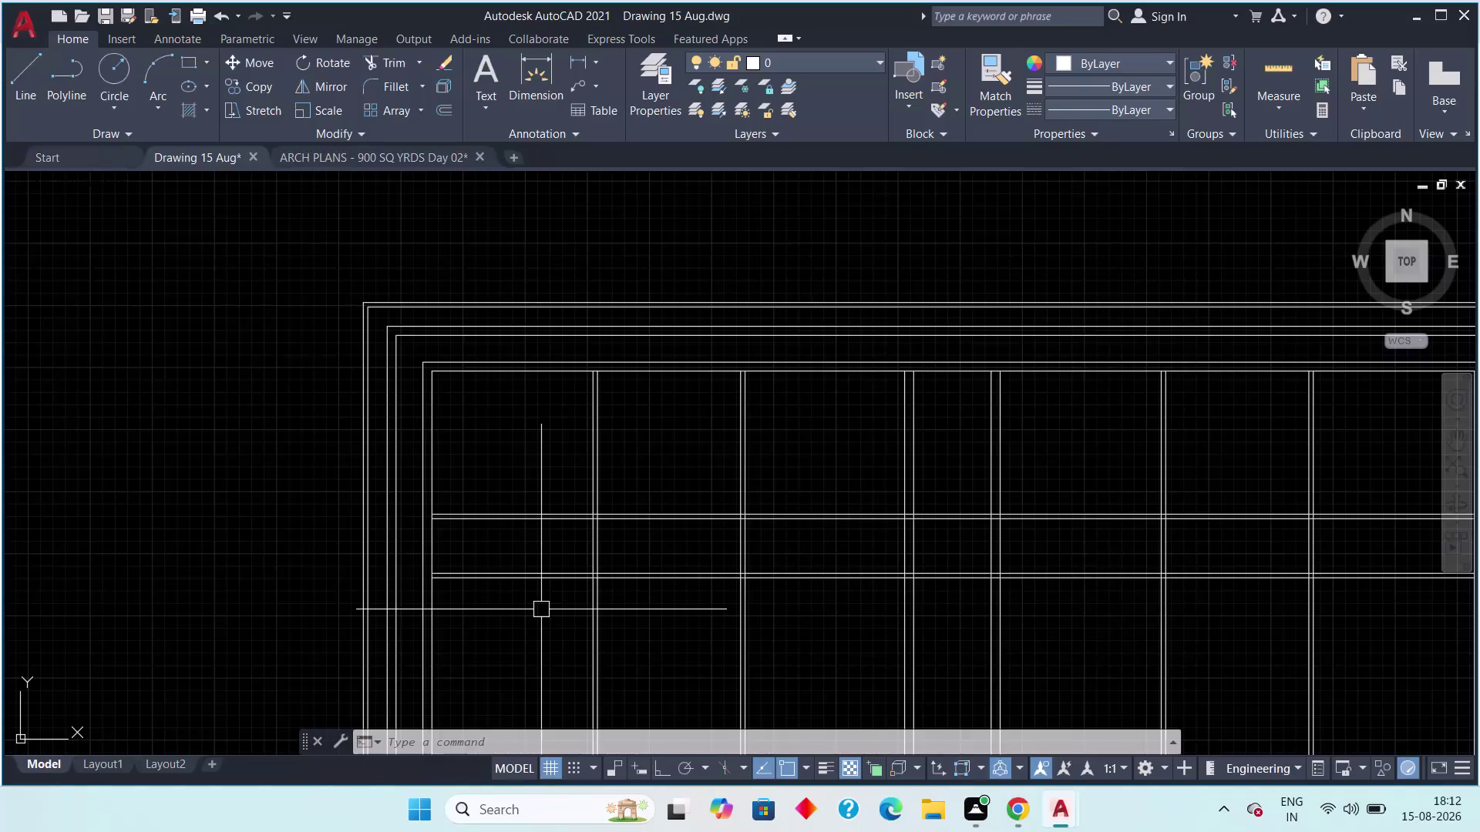
Pan the offset wall grid, cancel the leftover offset, and bring up ARCH PLANS - 900 SQ YRDS Day 02.
middle_drag(572, 456, 586, 471)
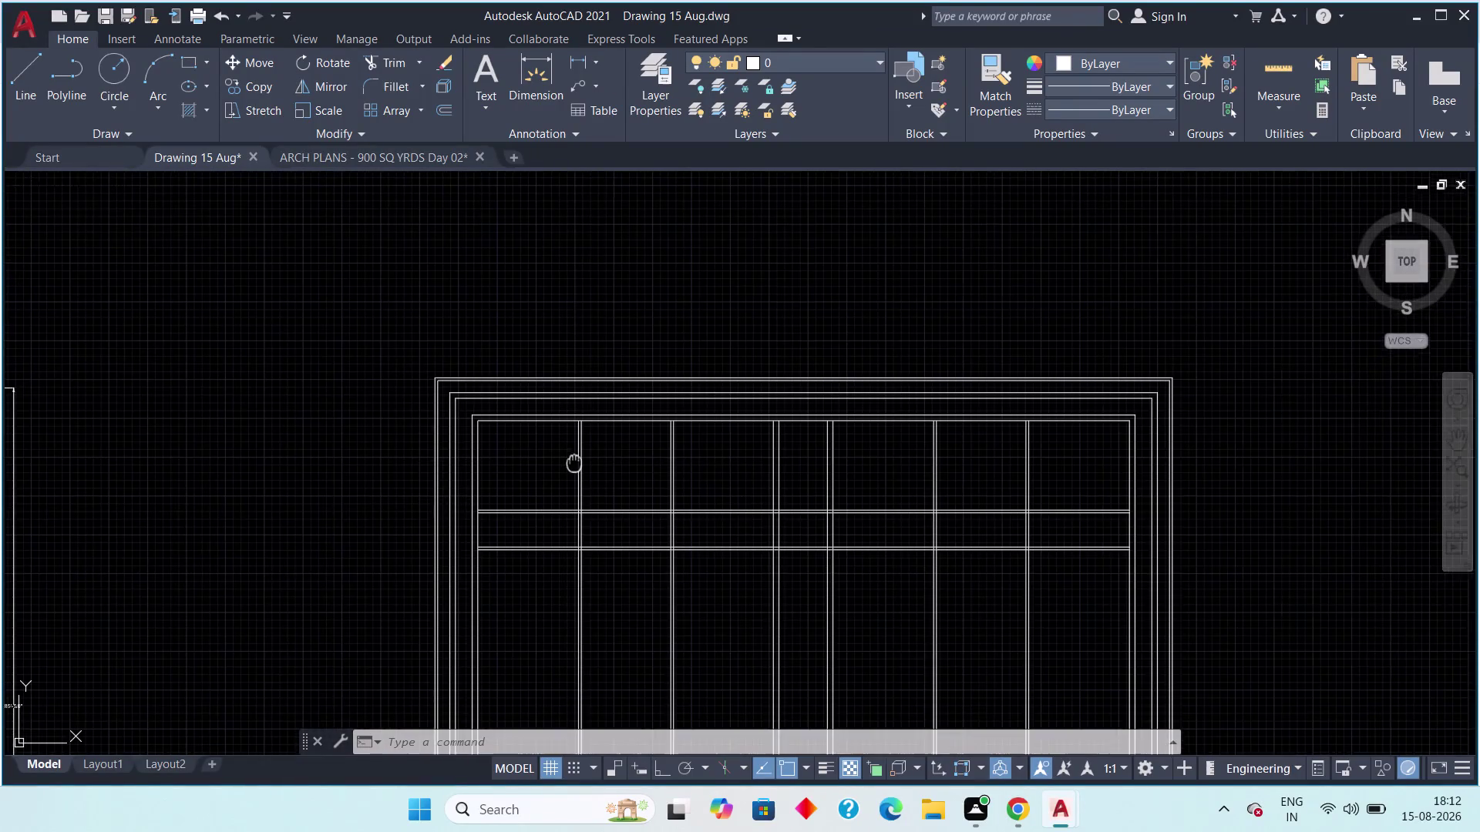
middle_drag(586, 470, 541, 464)
scroll(up, 3)
scroll(up, 3)
key(Escape)
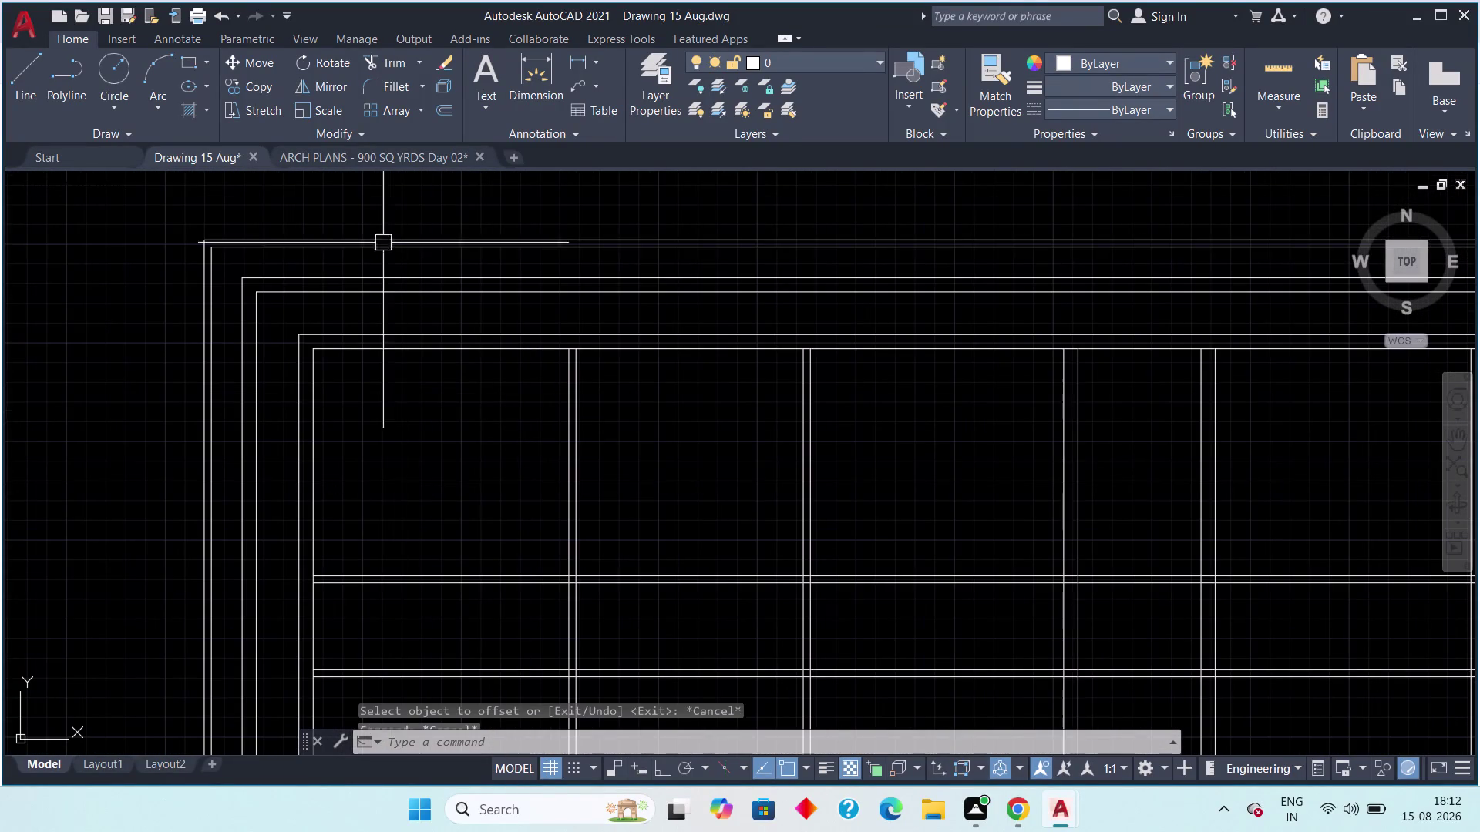
click(389, 156)
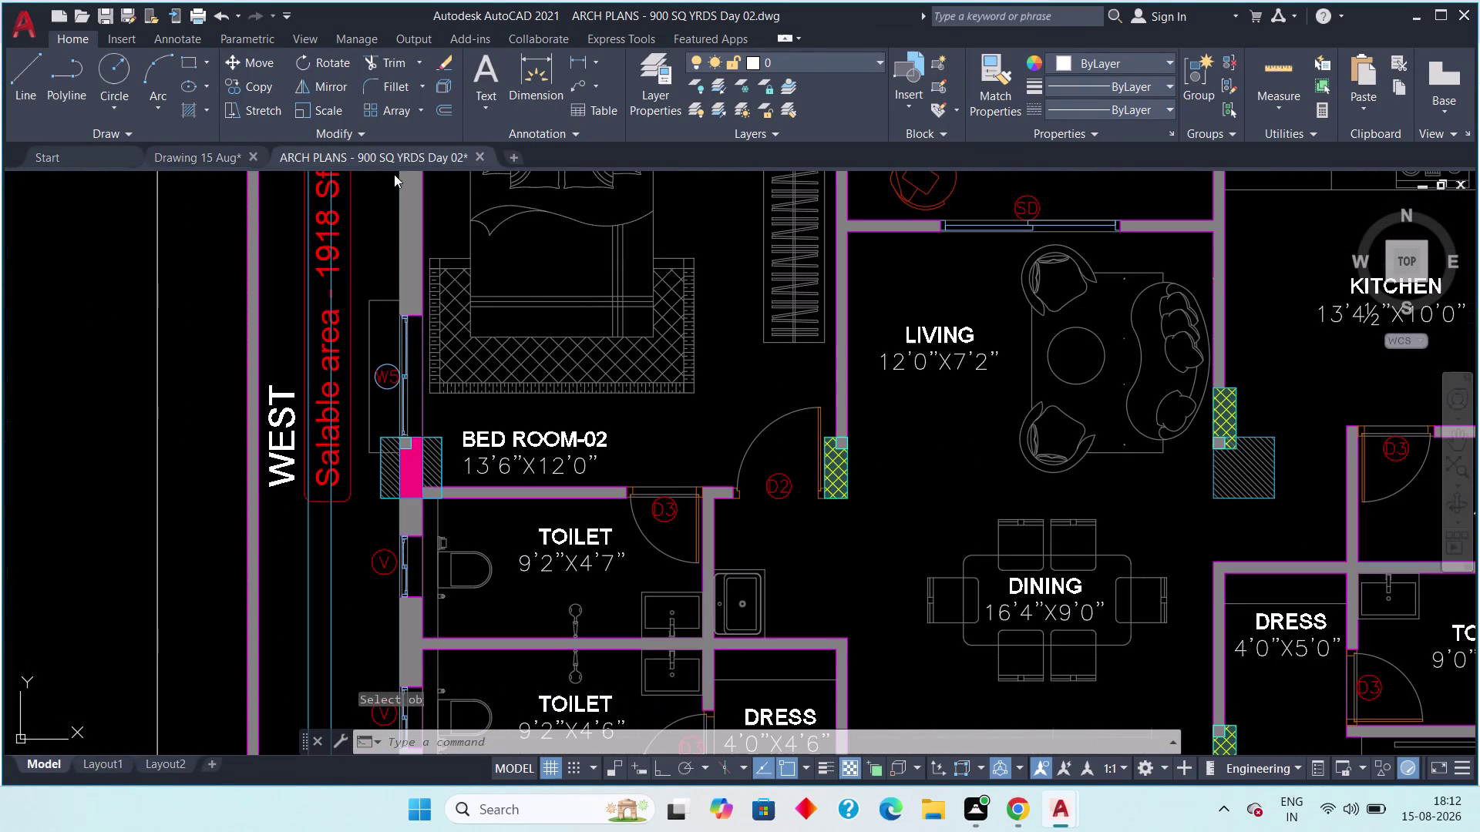
Pan and zoom from the reference plan's west rooms toward the bedroom and toilet area.
middle_drag(538, 418, 511, 422)
scroll(down, 3)
middle_drag(560, 445, 503, 483)
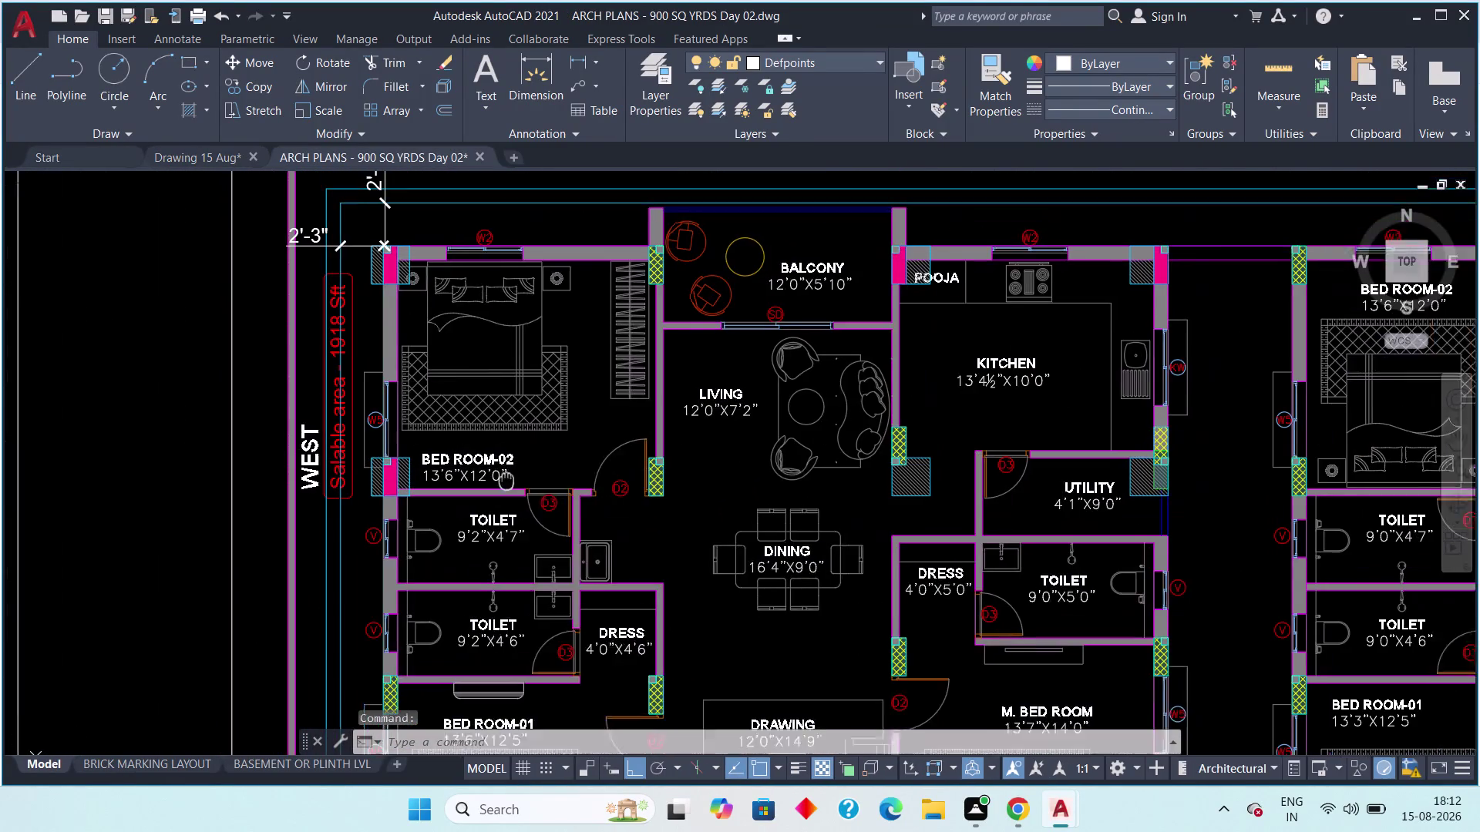
middle_drag(503, 483, 489, 508)
scroll(down, 3)
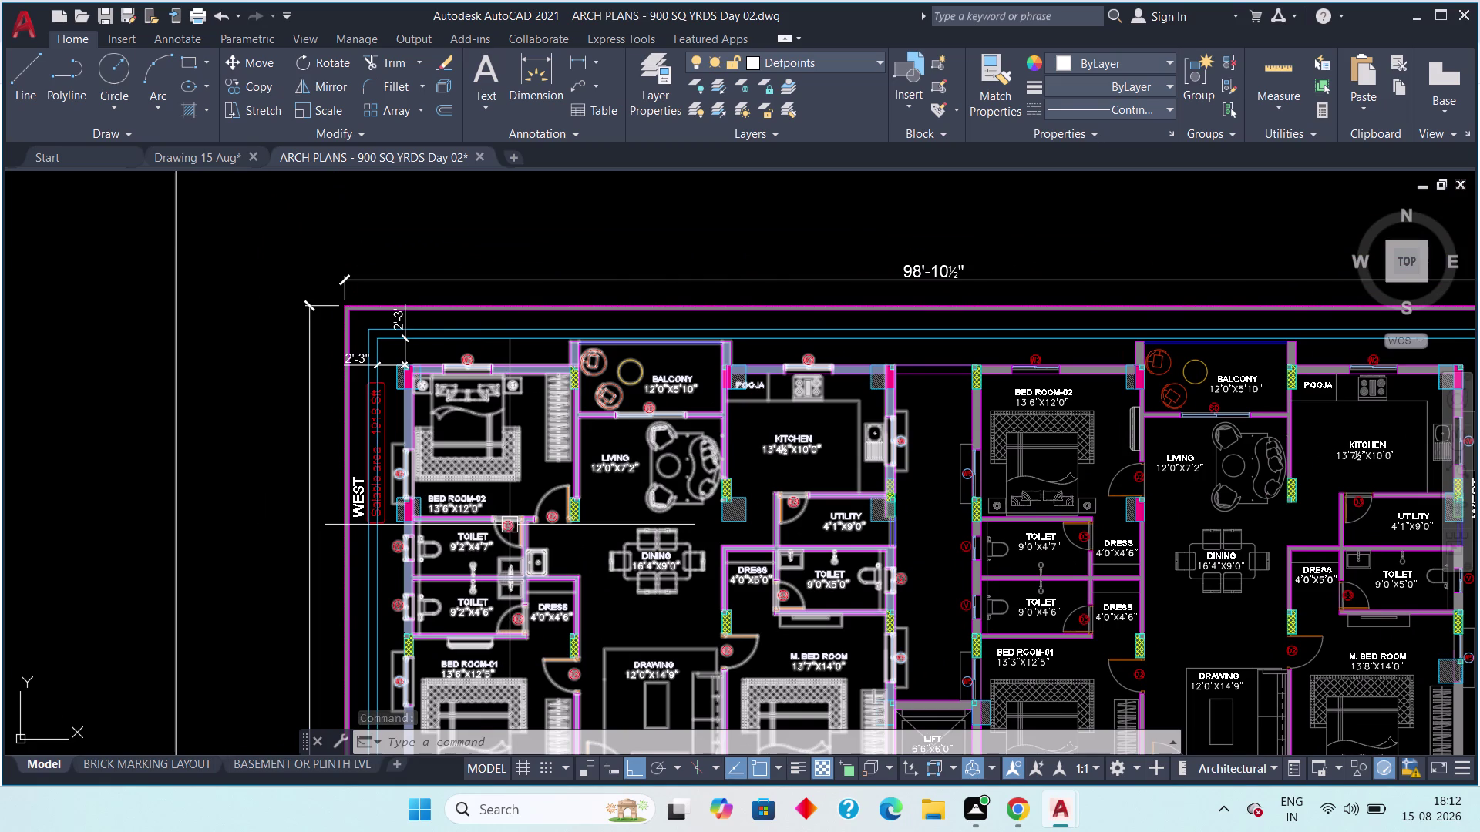
scroll(up, 3)
middle_drag(481, 550, 485, 497)
Survey the apartment layout and toilets beside Bed Room-02, then return to Drawing 15 Aug.
scroll(down, 3)
middle_drag(457, 480, 454, 484)
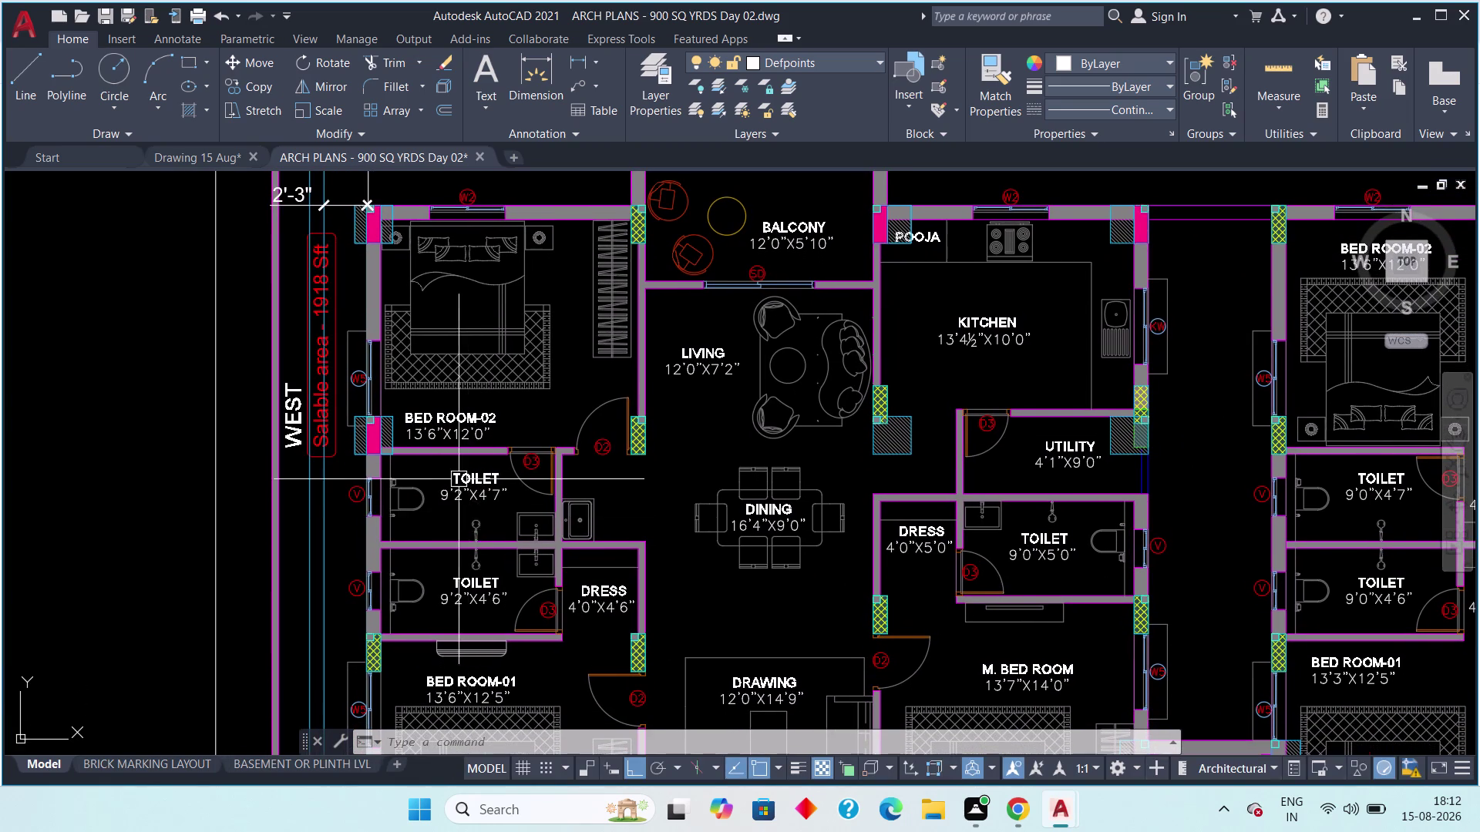
middle_drag(454, 485, 436, 476)
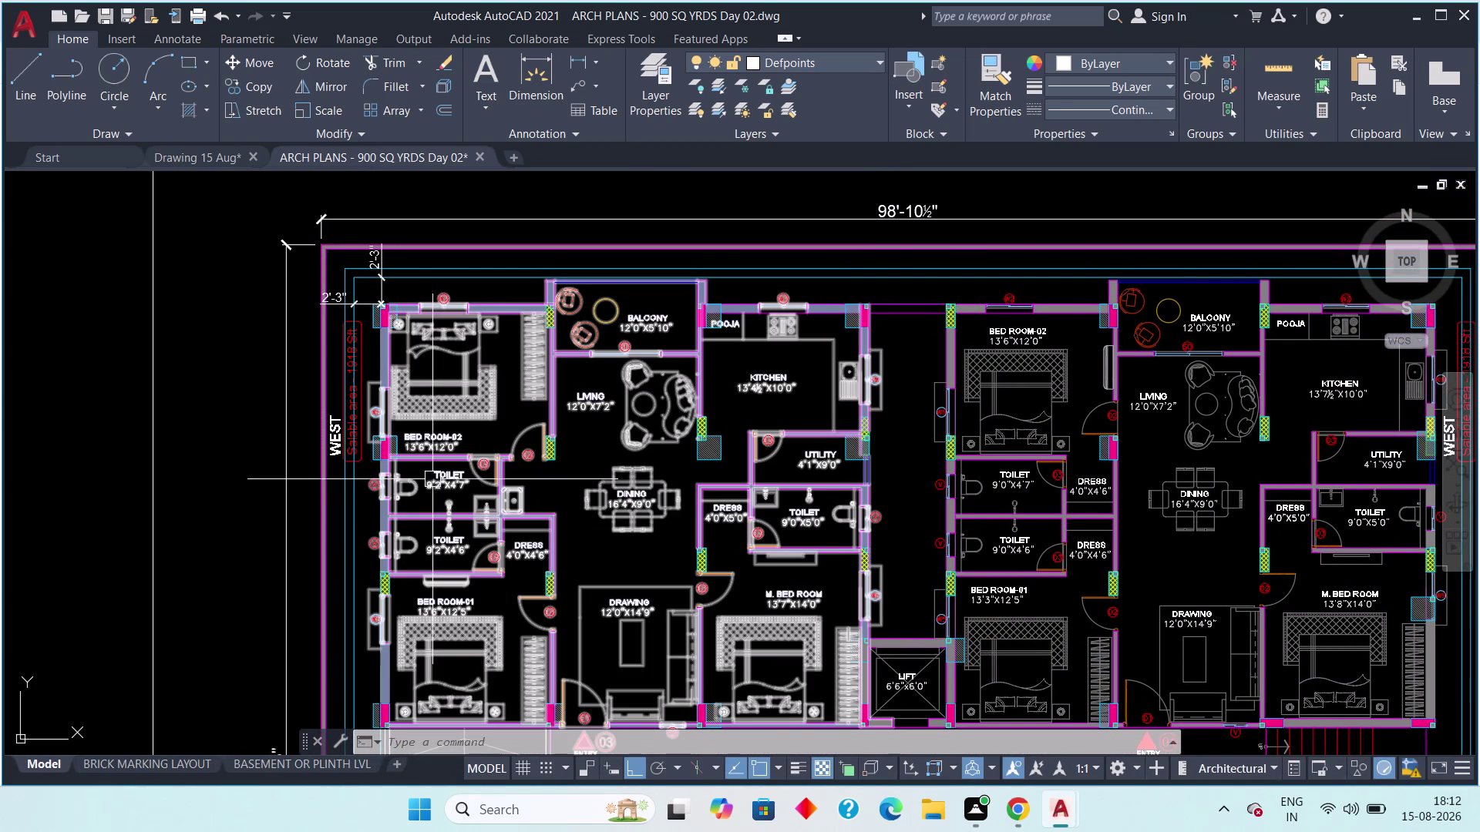
scroll(up, 3)
middle_drag(409, 525, 399, 455)
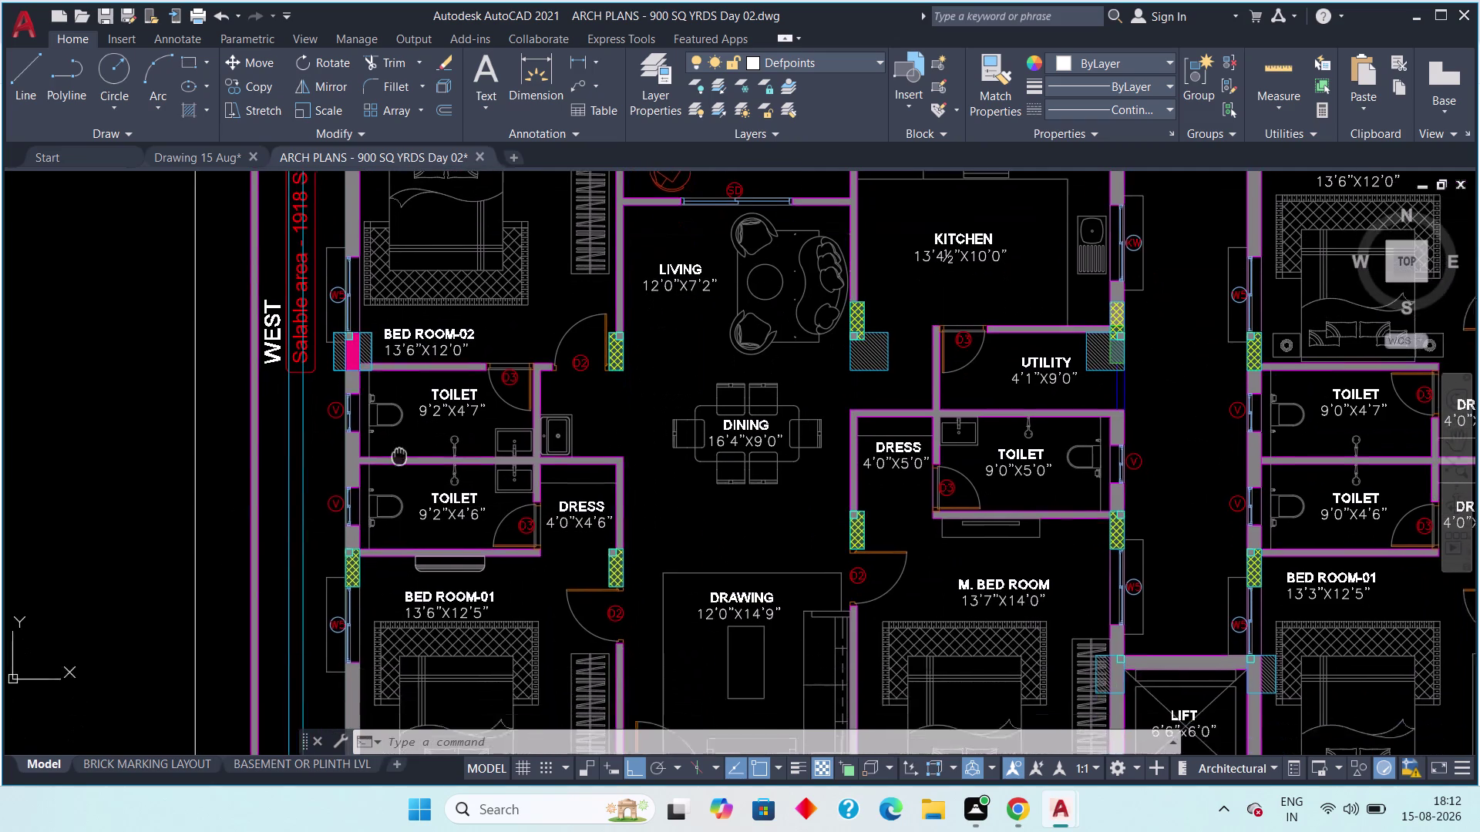
middle_drag(399, 455, 398, 447)
scroll(up, 3)
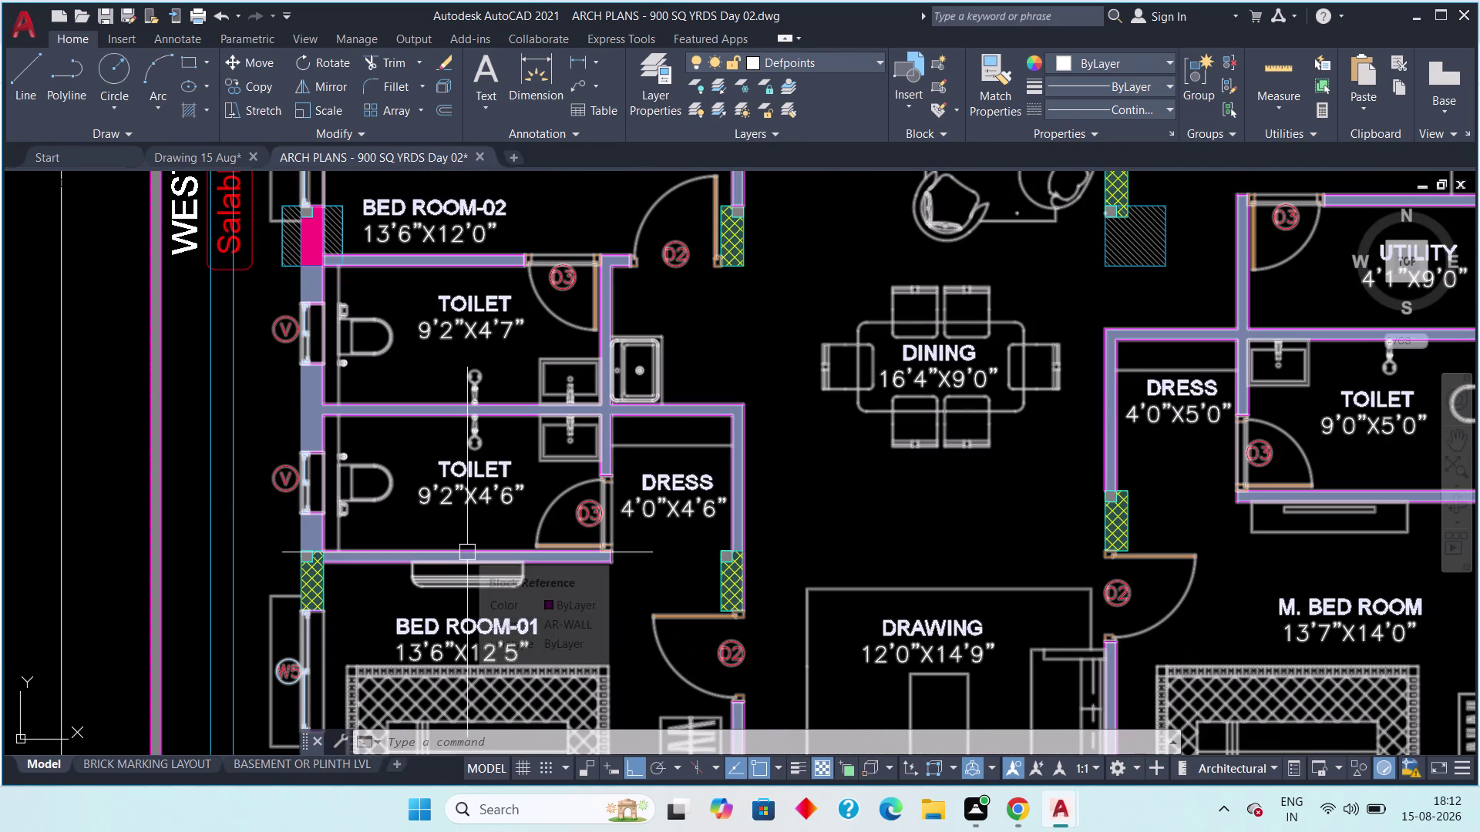
click(191, 159)
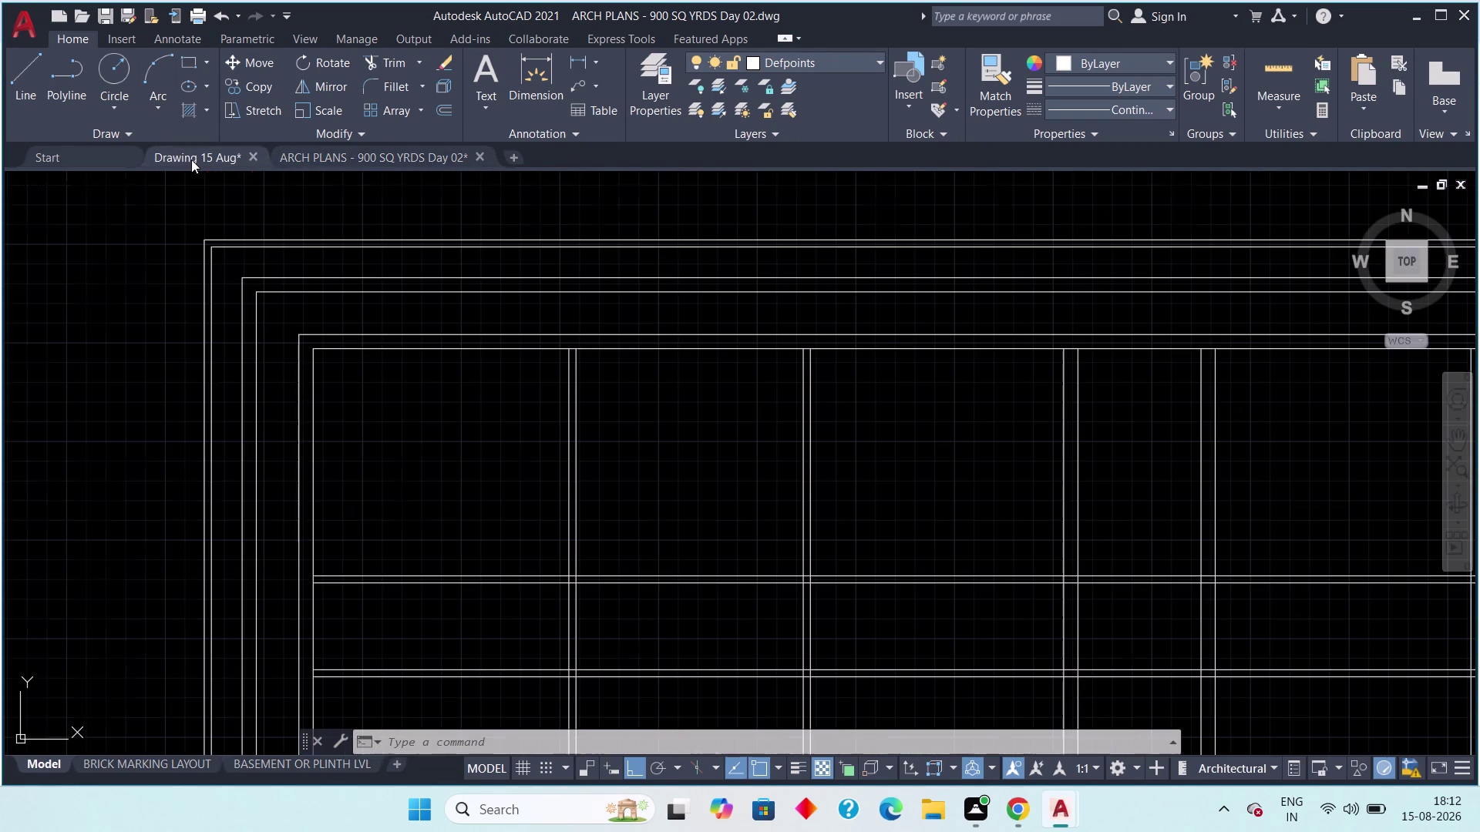
Pan to the wall grid's left side and clear any active command.
middle_drag(436, 553, 395, 404)
middle_drag(400, 495, 397, 389)
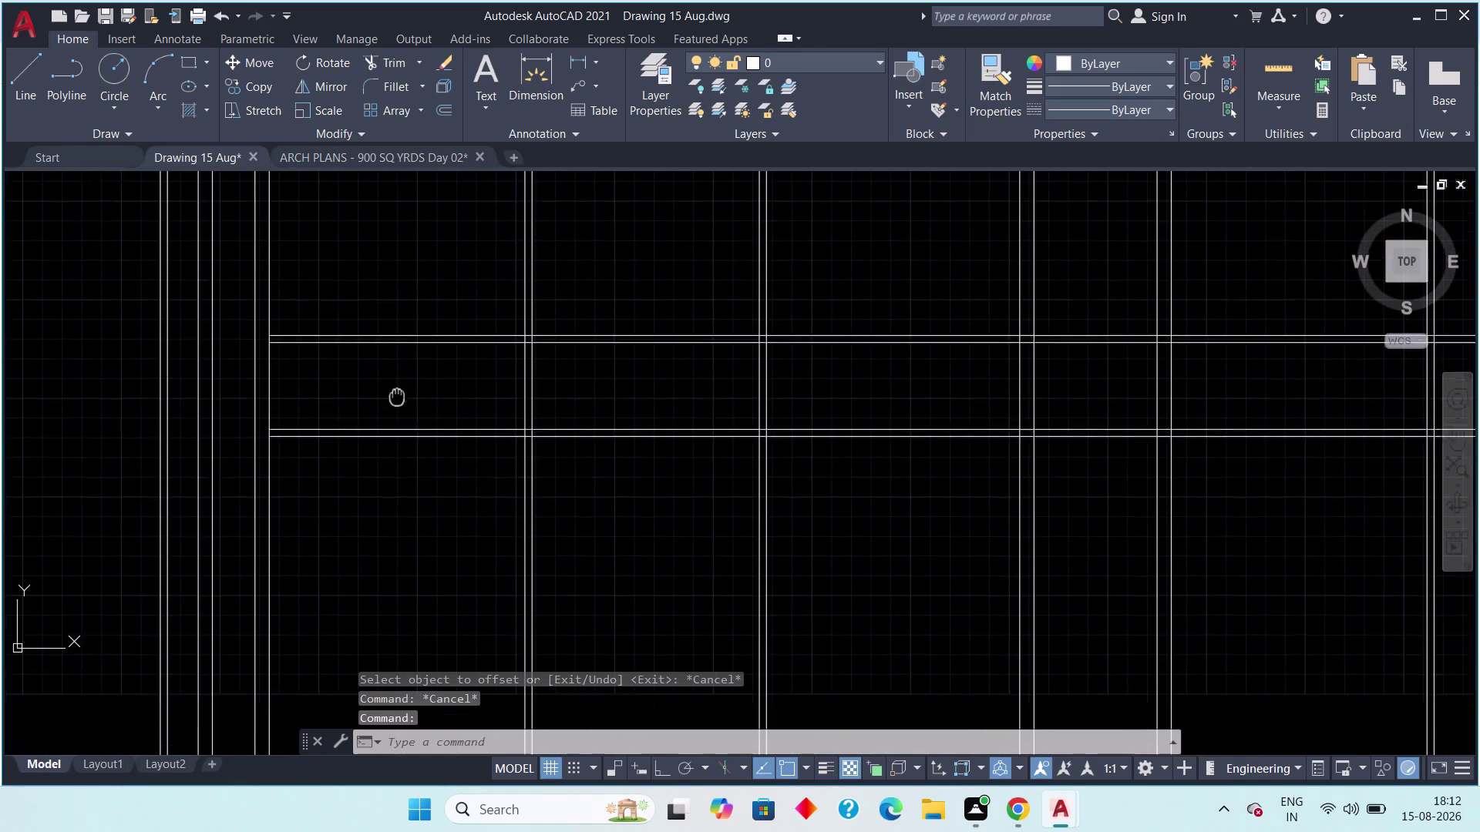
middle_drag(397, 390, 397, 371)
scroll(up, 3)
key(Escape)
key(Escape)
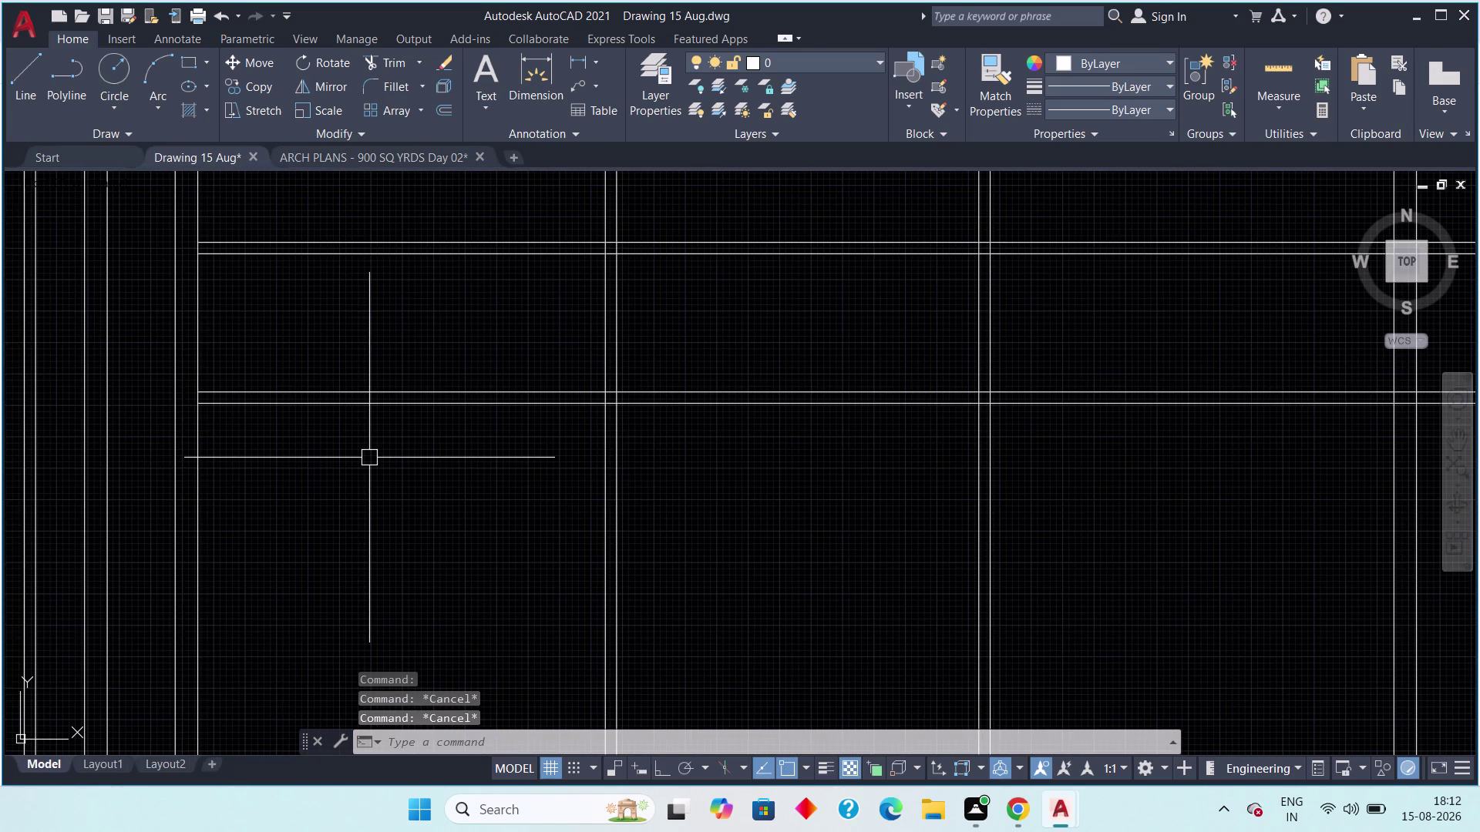
Offset a grid line by 4'6", then switch to the ARCH PLANS reference drawing.
text(off)
key(space)
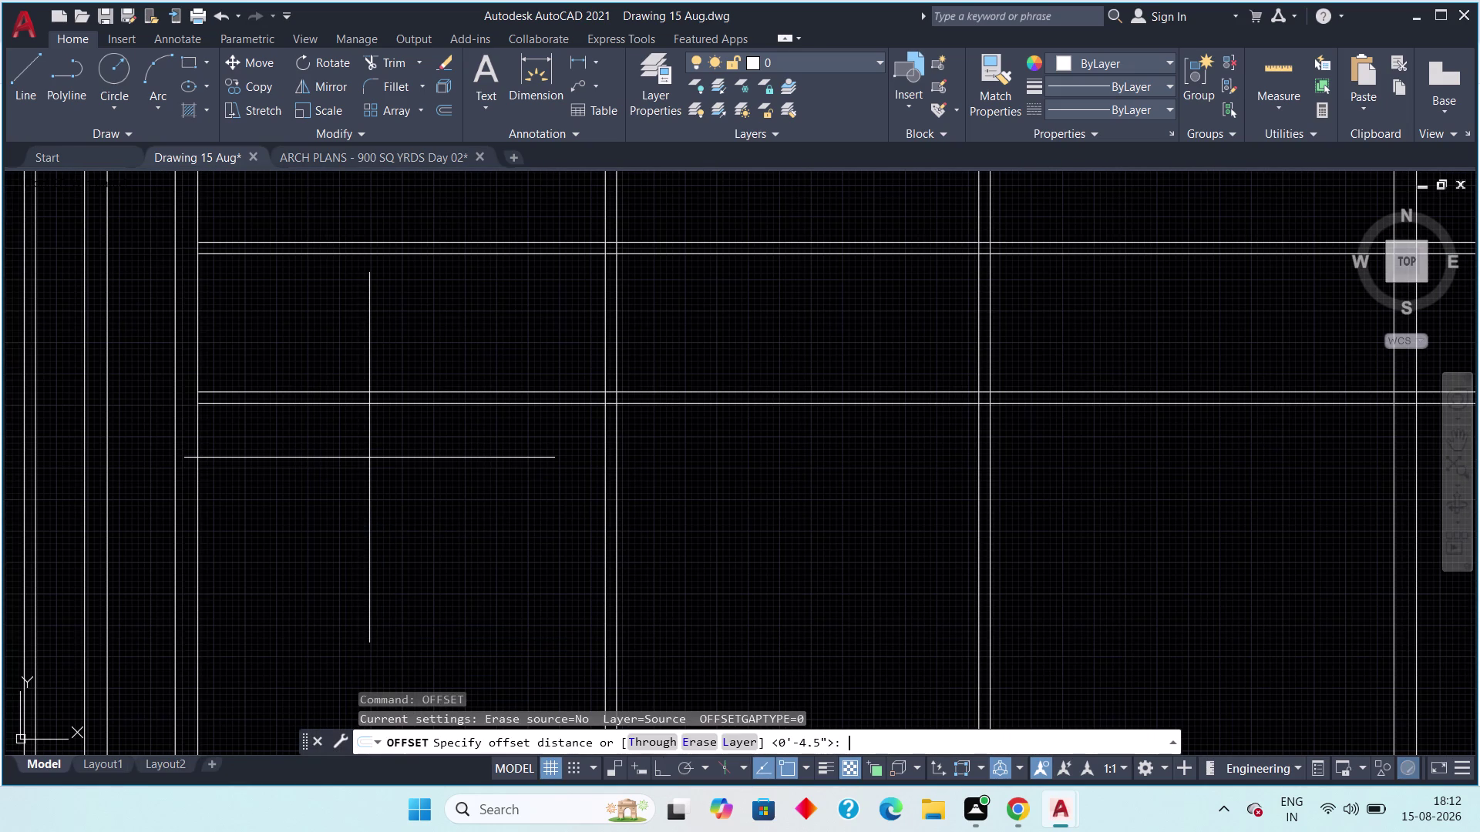
text(4)
key(apostrophe)
text(6")
key(space)
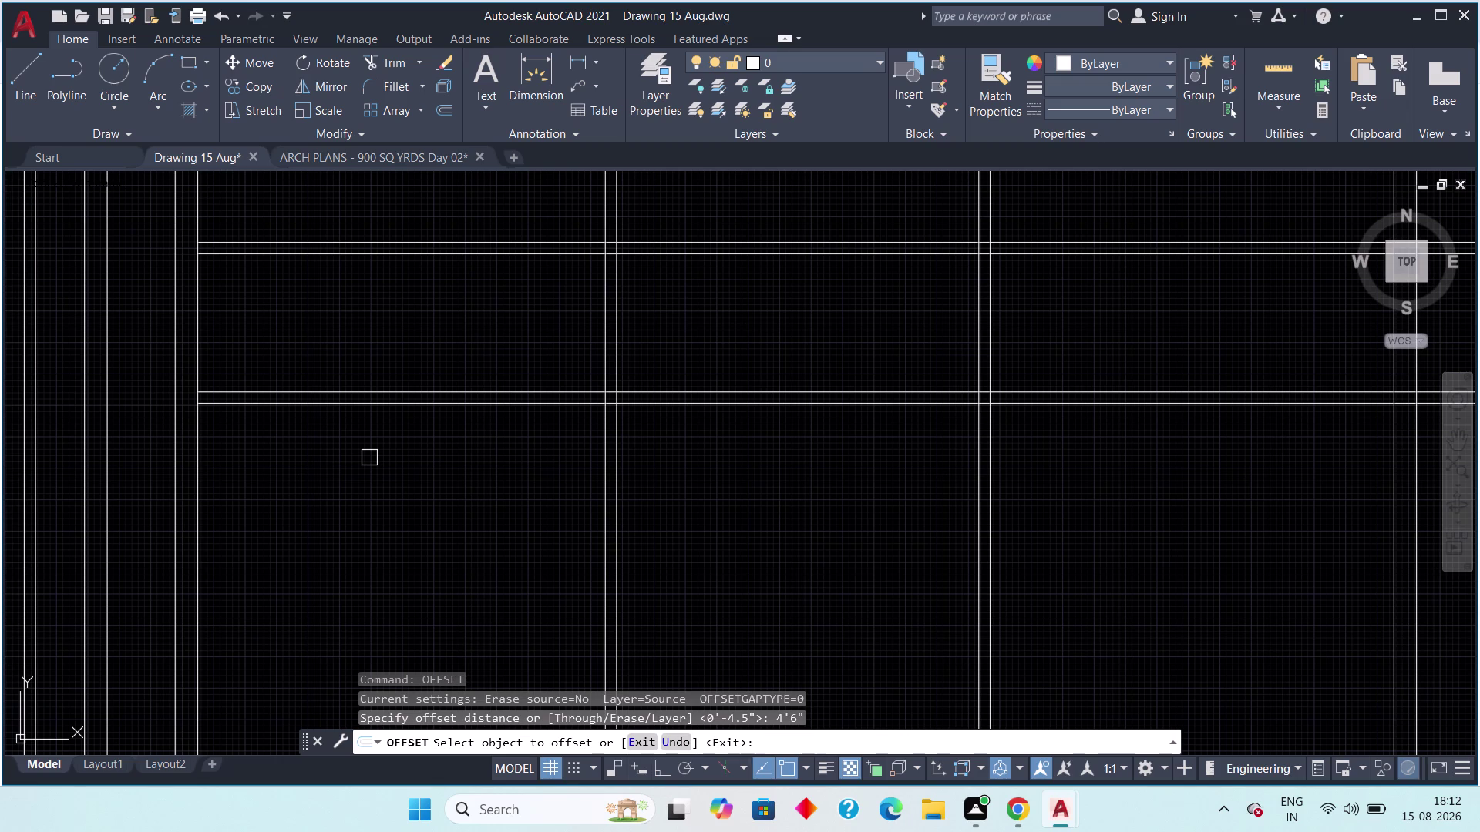
click(347, 409)
click(332, 486)
scroll(down, 3)
middle_drag(326, 512, 359, 527)
key(Escape)
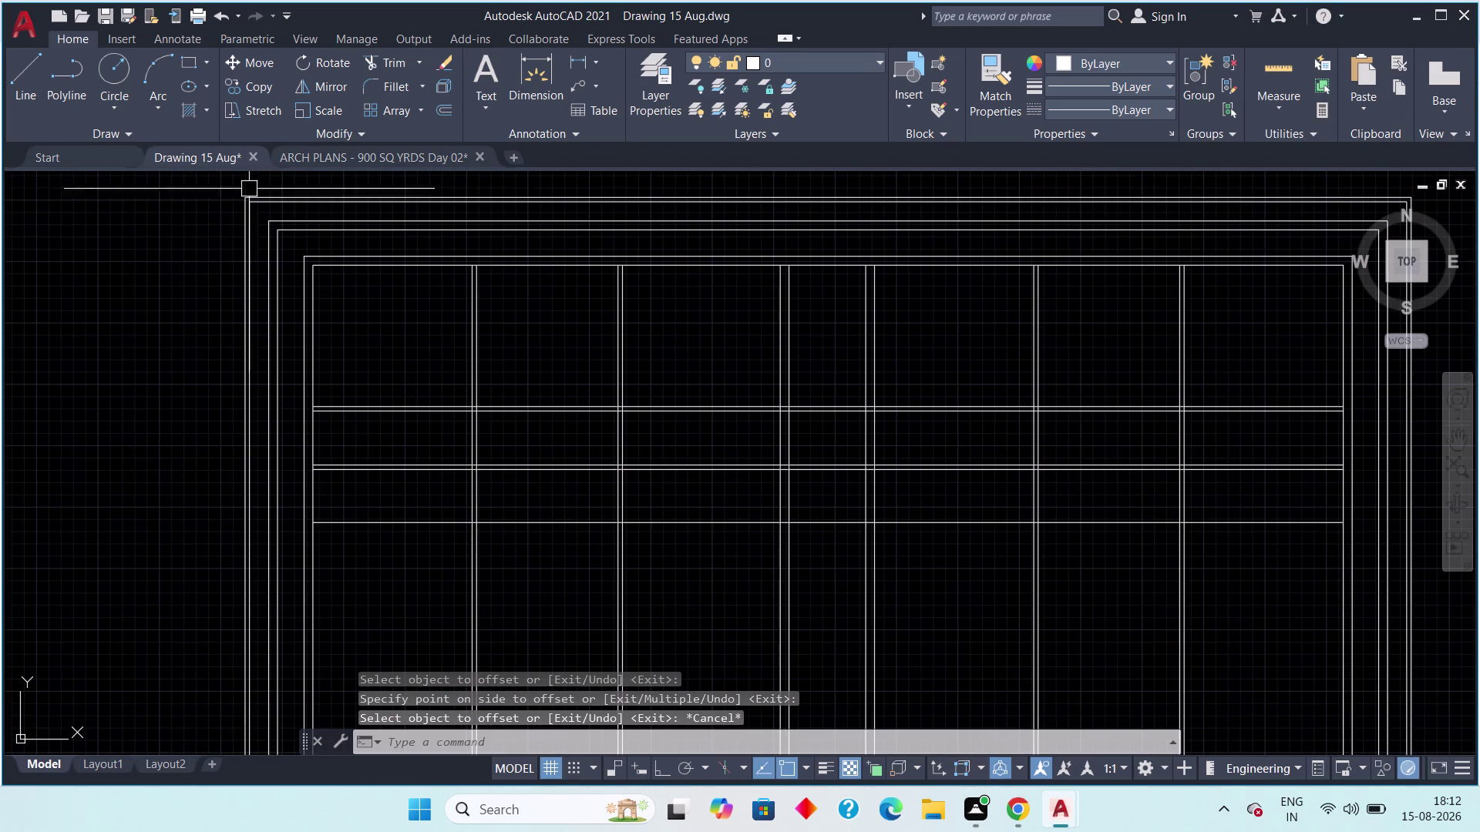
click(367, 152)
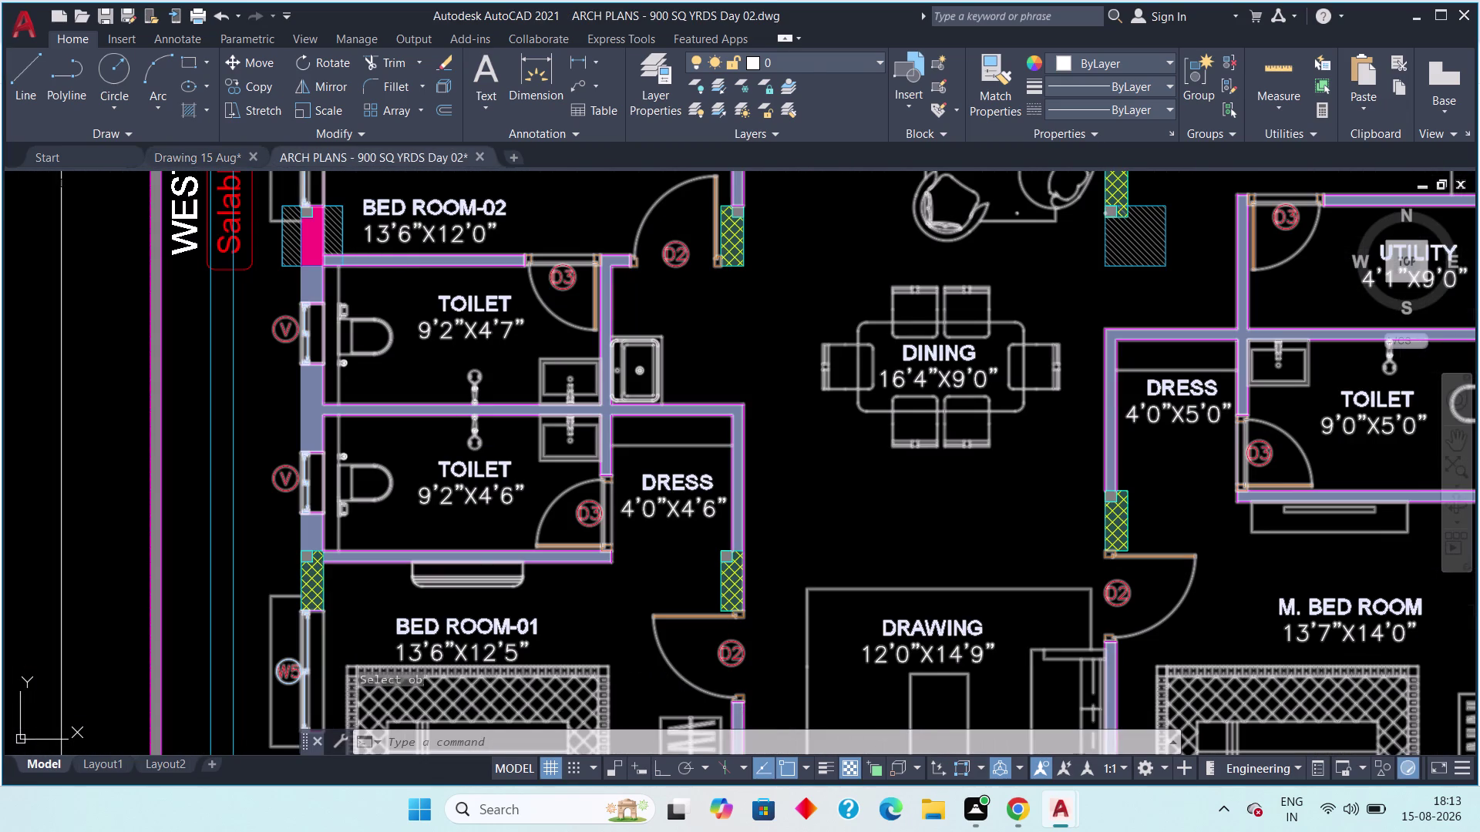
Review Bed Room-01, the ENTRY and Drawing room on the reference, then return to Drawing 15 Aug.
middle_drag(453, 486, 465, 336)
scroll(down, 3)
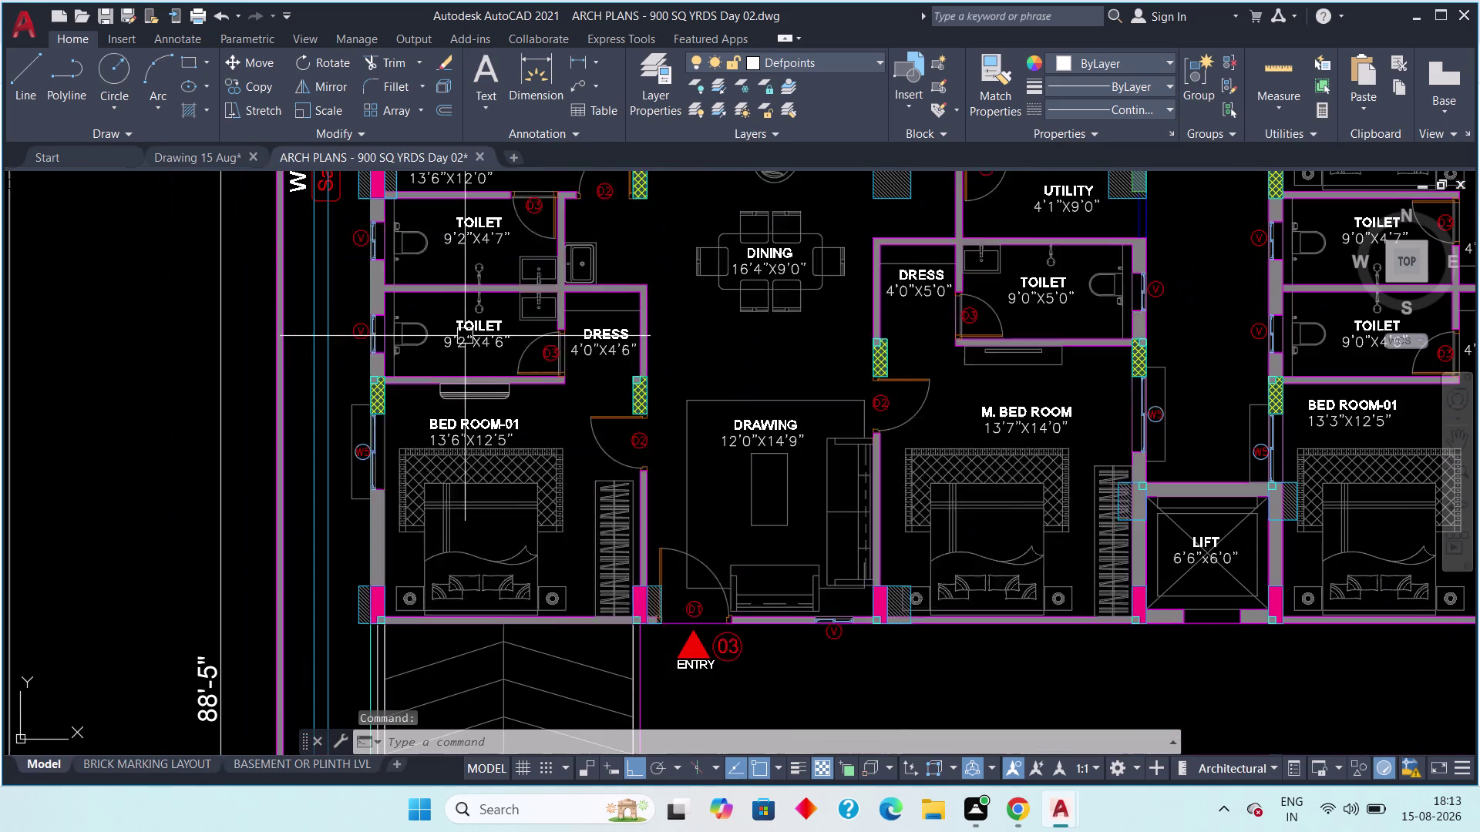
scroll(up, 3)
middle_drag(458, 318, 445, 231)
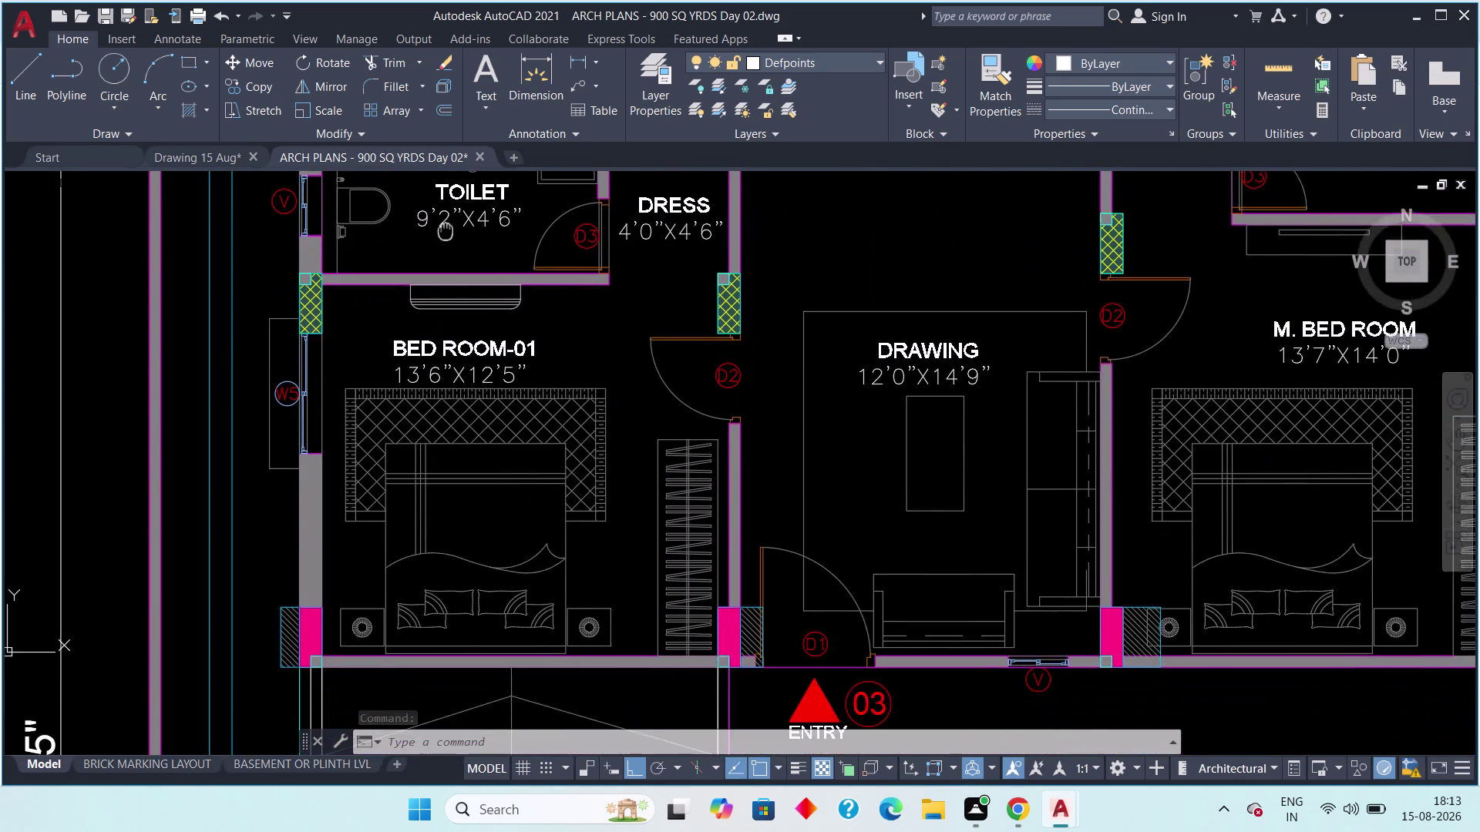
middle_drag(446, 230, 451, 372)
click(192, 154)
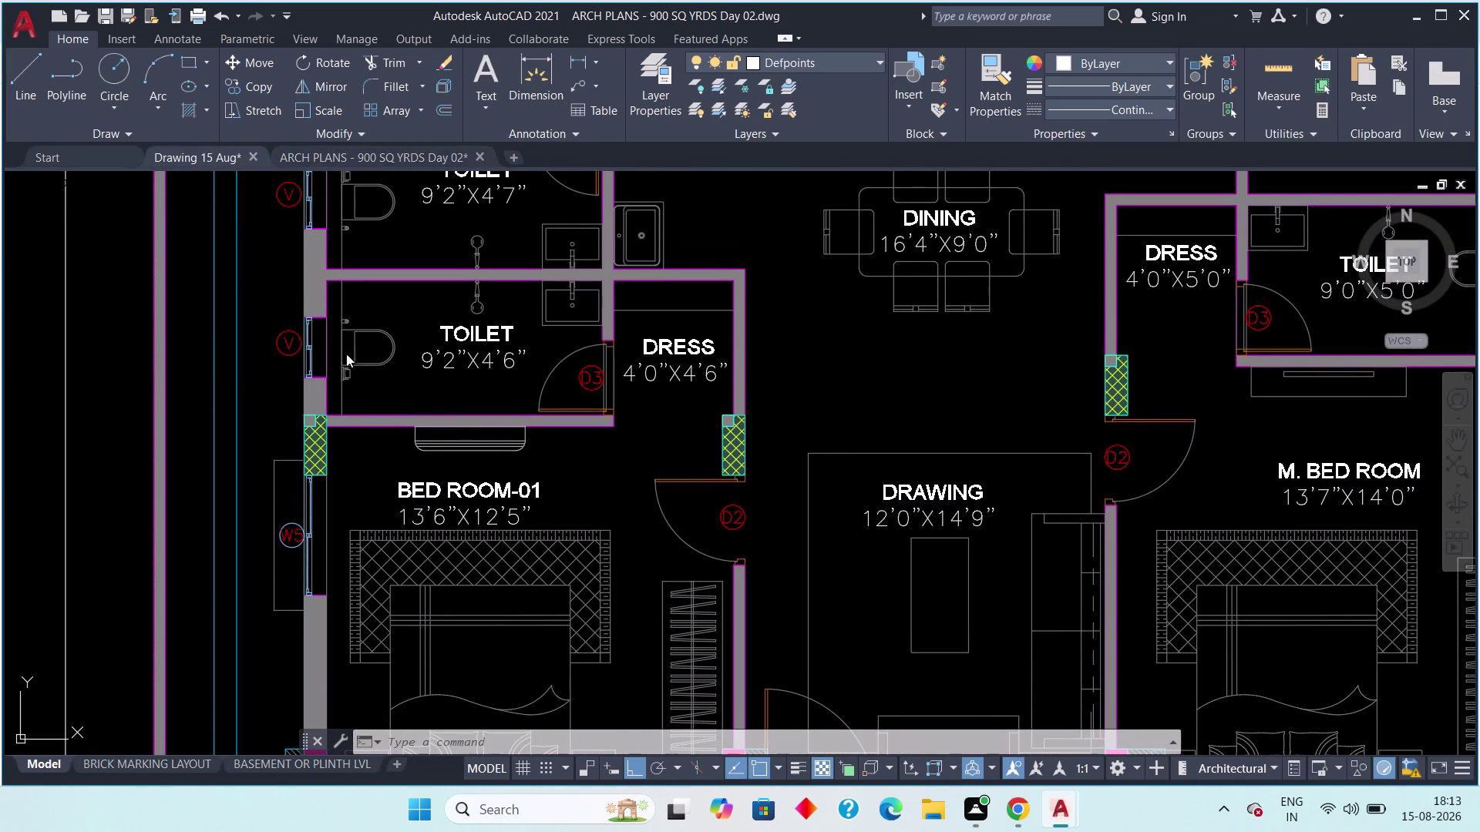
middle_drag(499, 512, 480, 350)
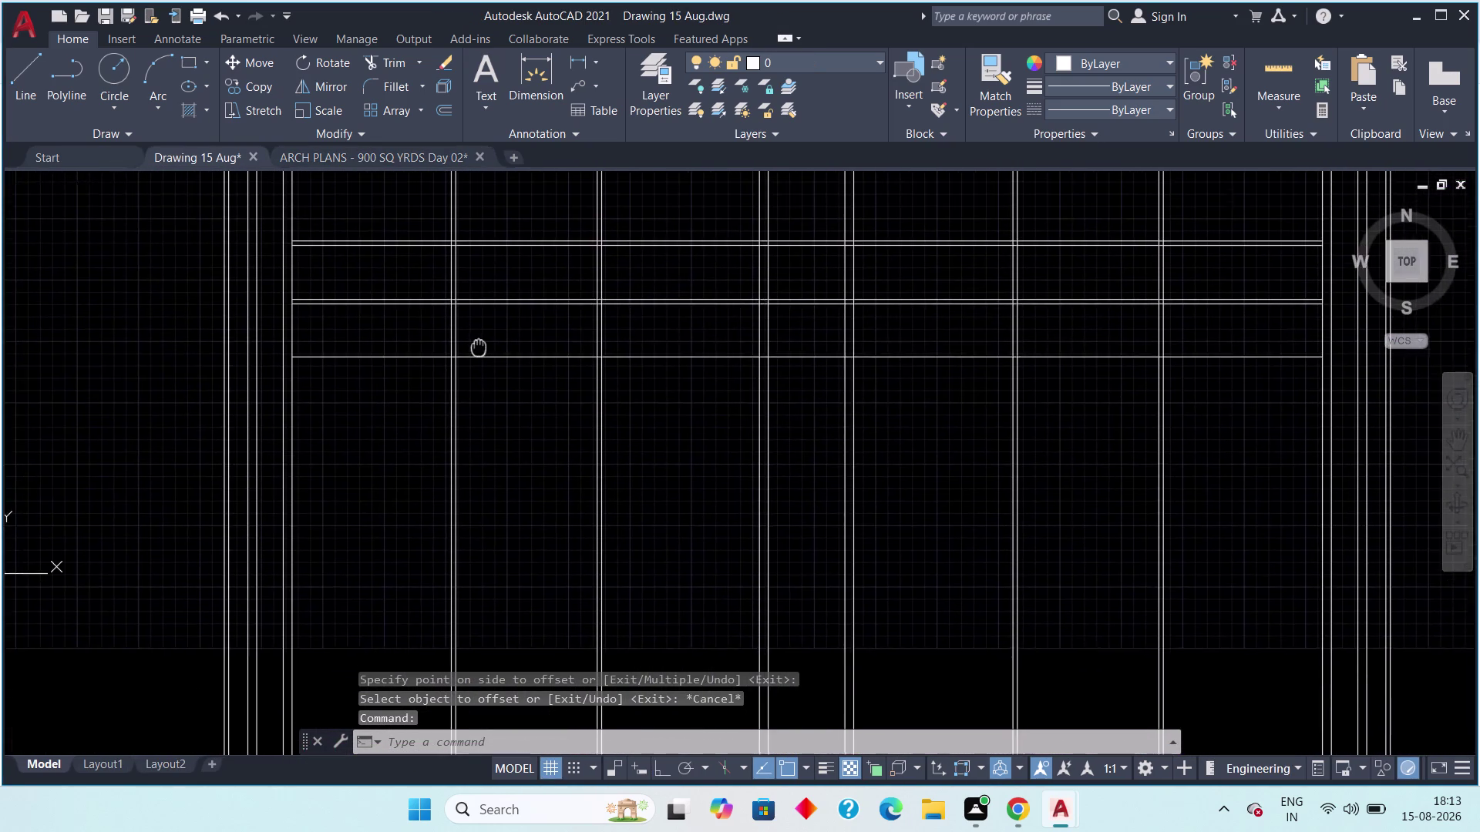
Offset the lowest horizontal grid line 4.5" downward using OFF.
middle_drag(479, 350, 481, 388)
key(Escape)
key(Escape)
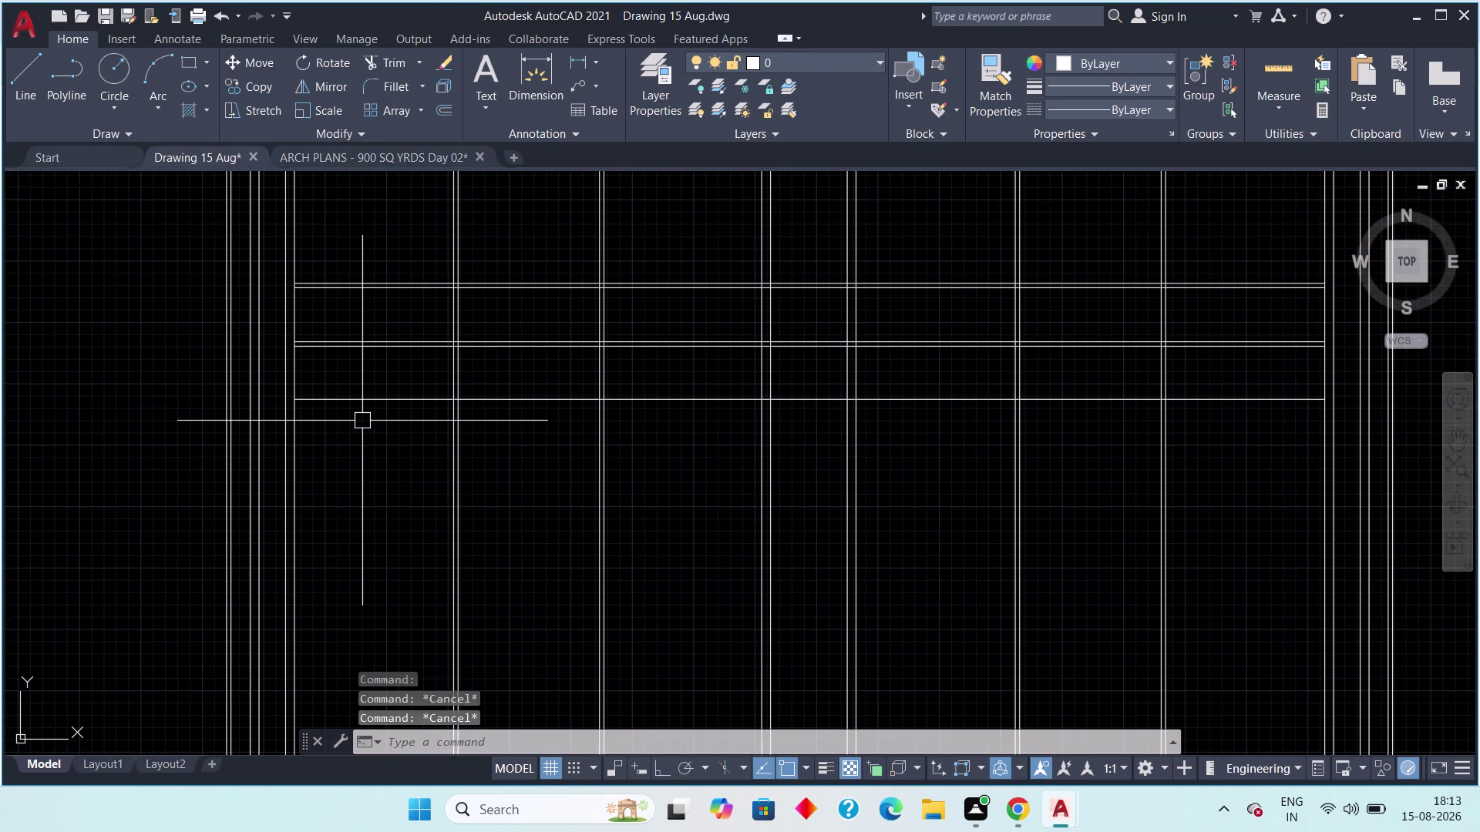
text(o)
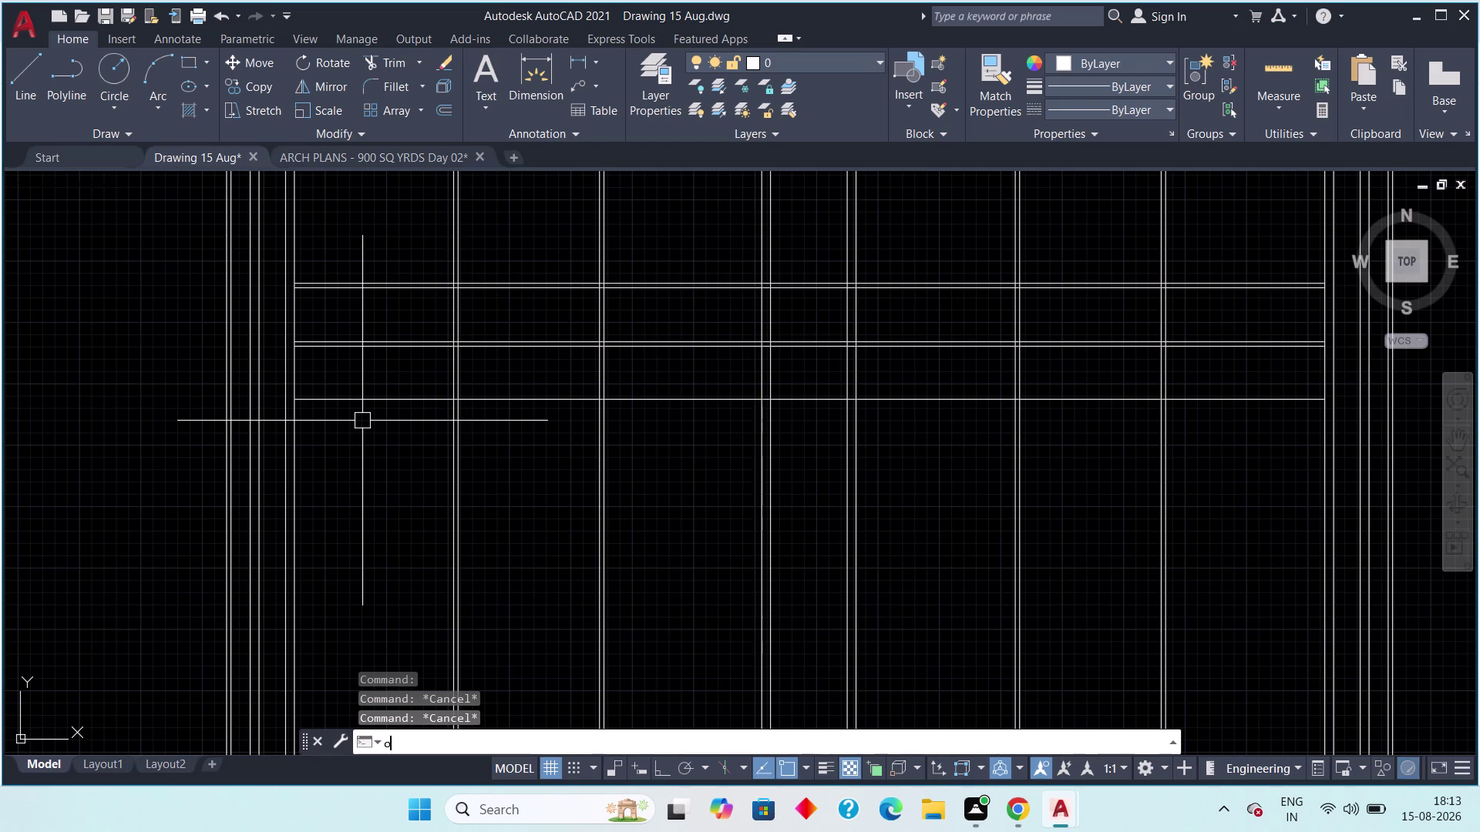
text(ff 4.5)
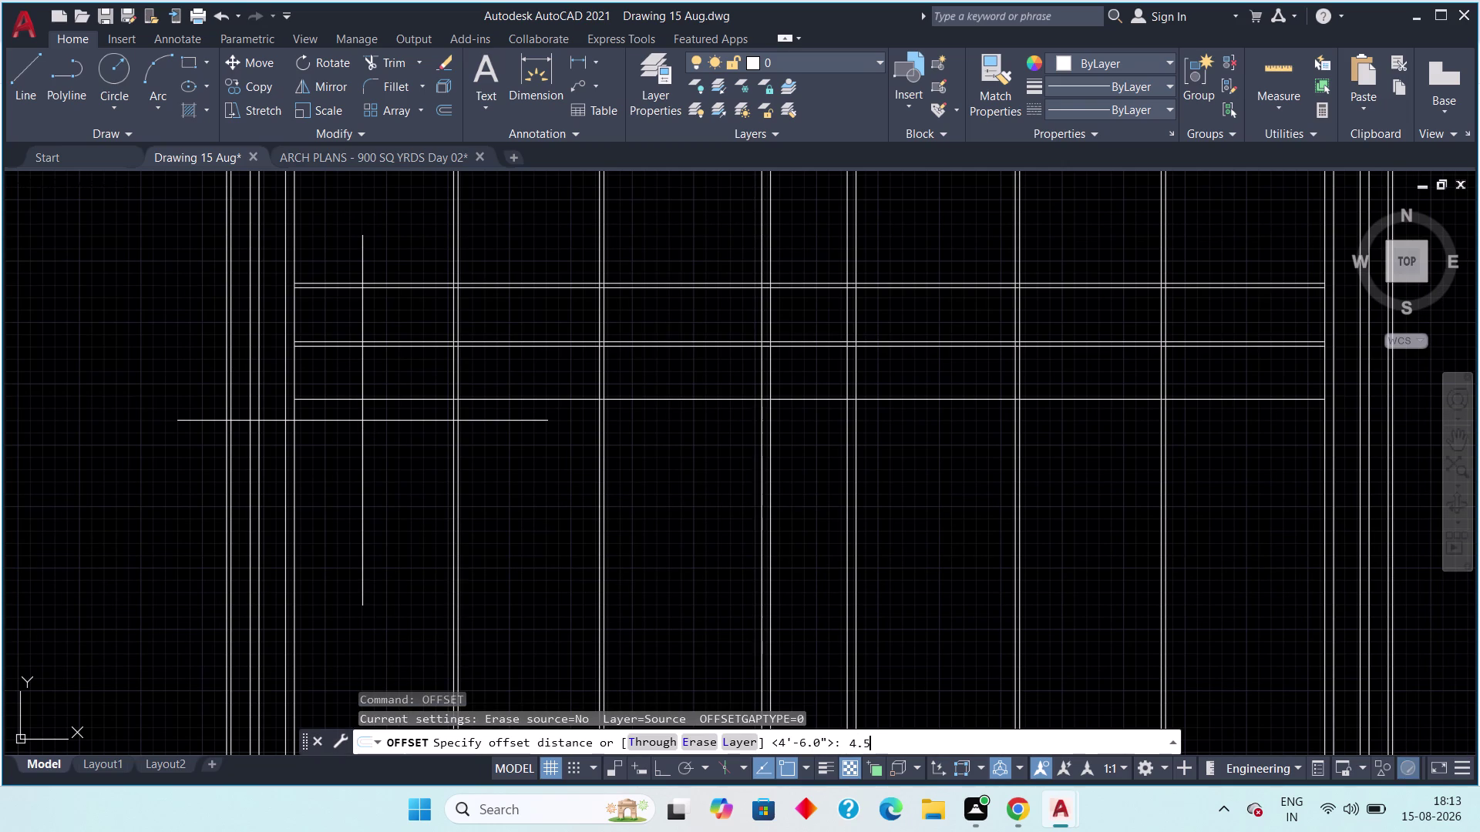
text(")
key(space)
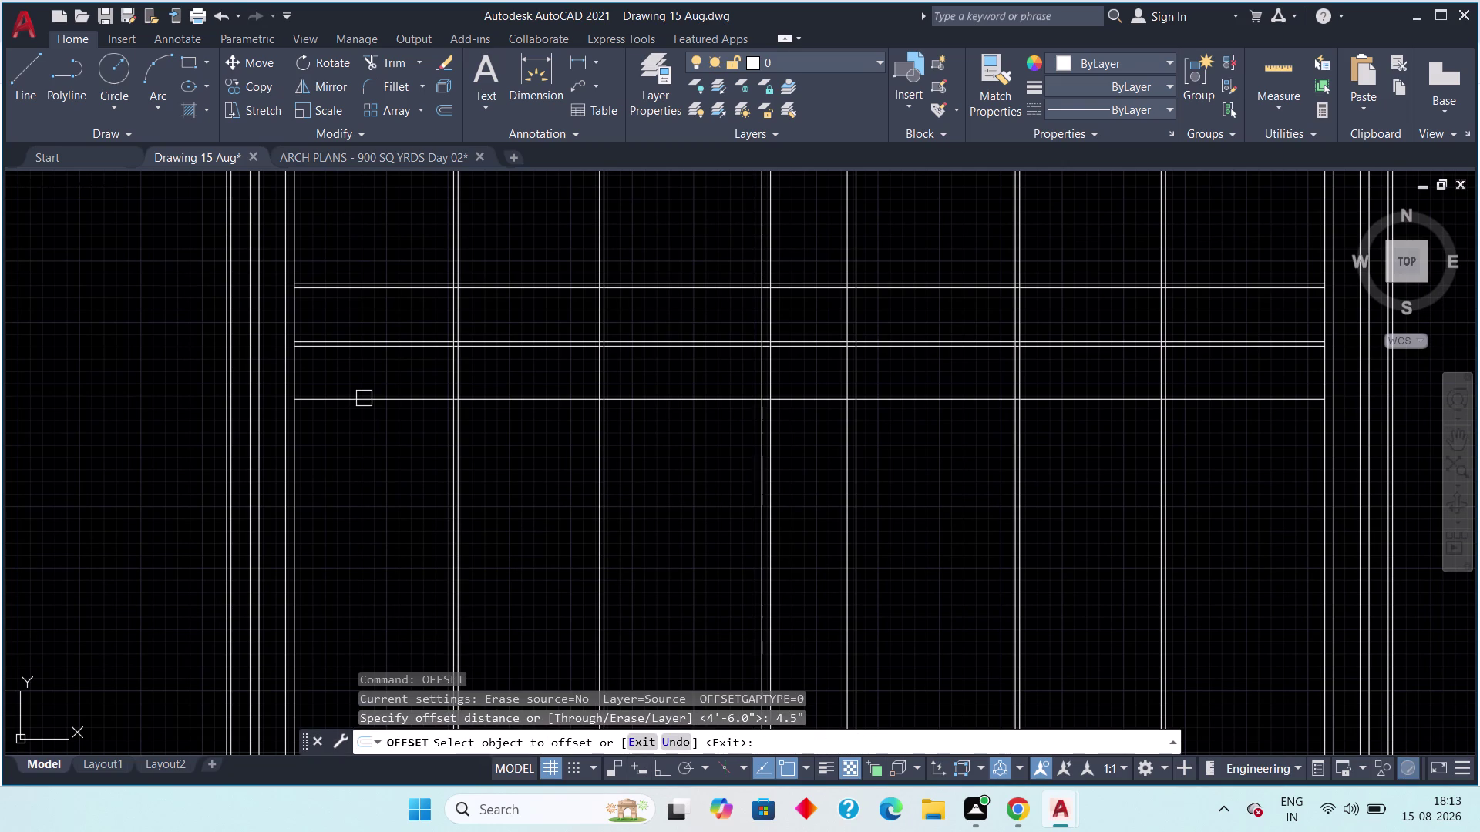
click(364, 398)
click(368, 462)
key(Escape)
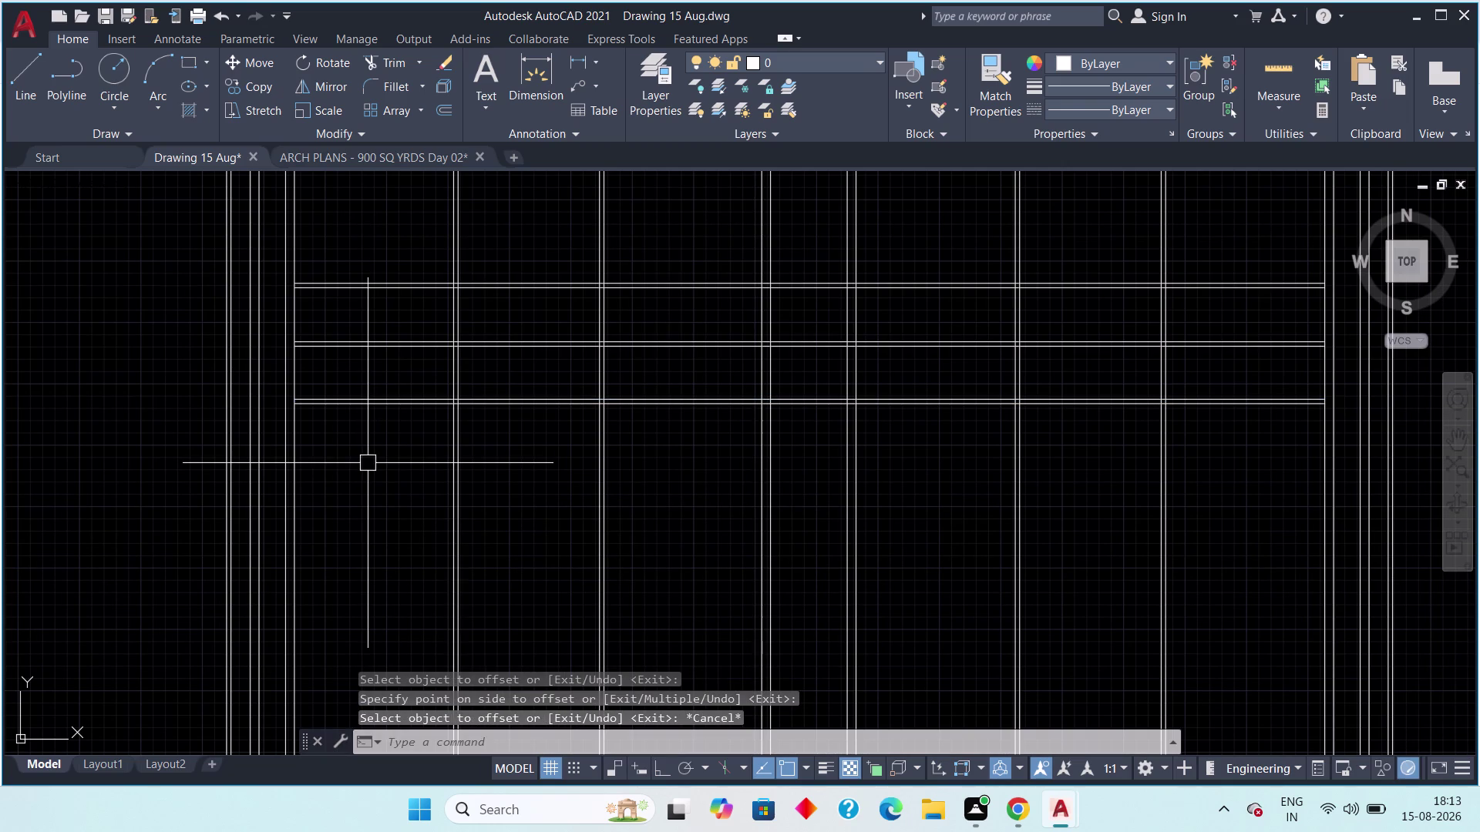